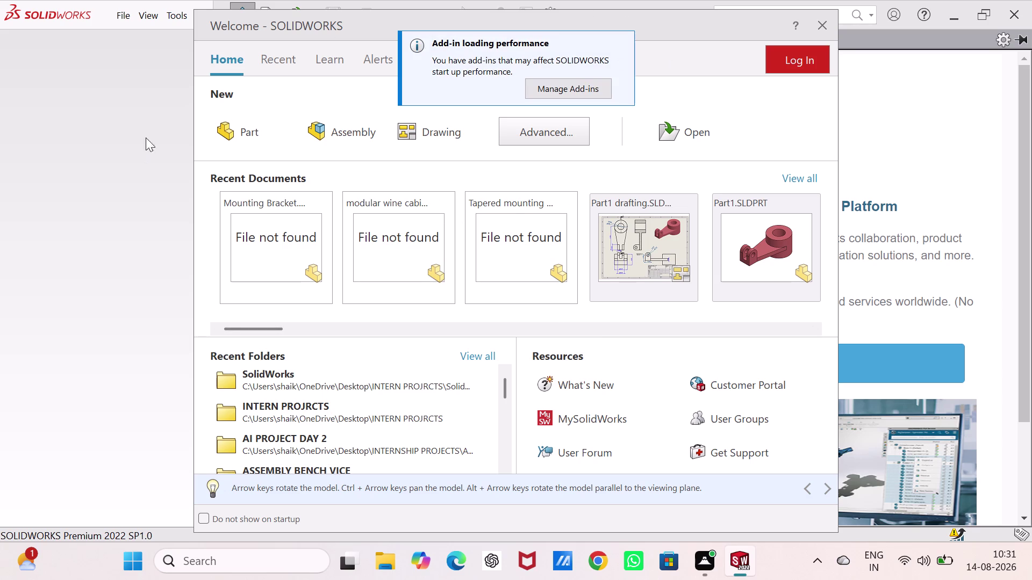
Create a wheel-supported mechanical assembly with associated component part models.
Close the Welcome - SOLIDWORKS dialog to leave an empty workspace.
click(241, 130)
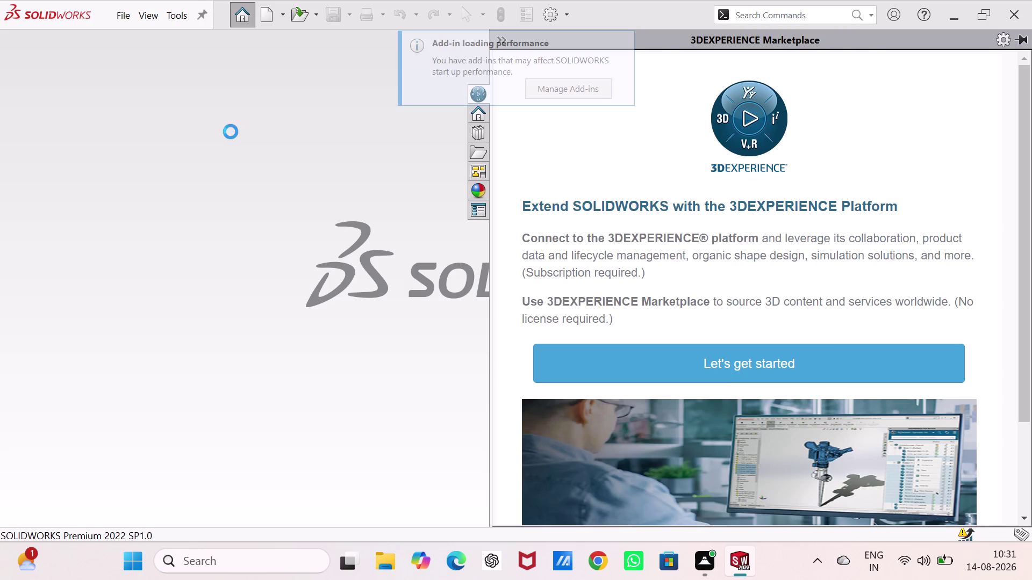